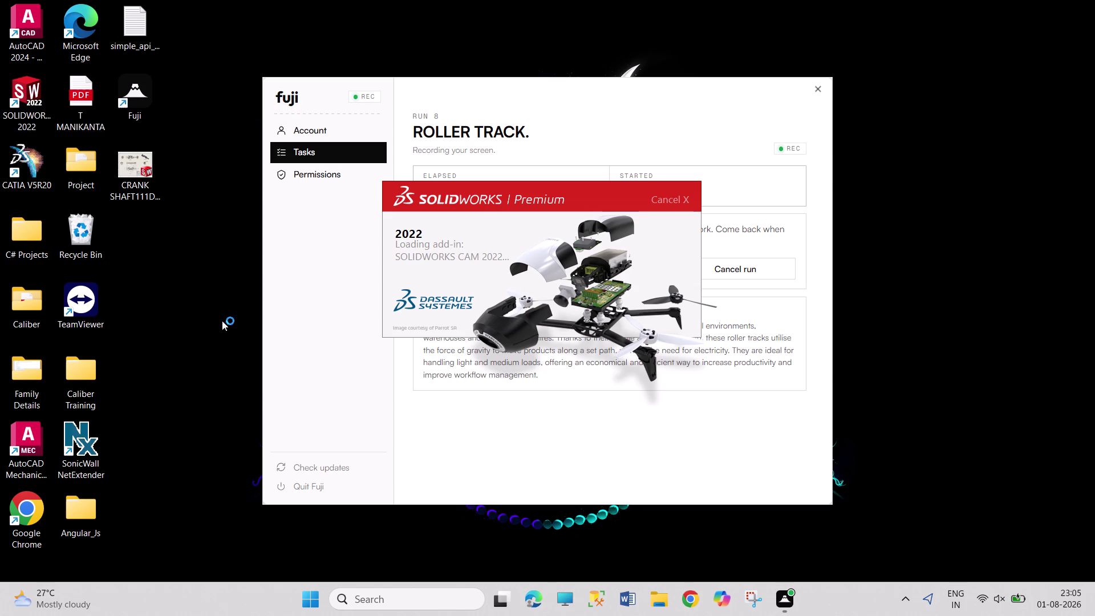
Launch SOLIDWORKS 2022 and open the recent ROLLER TRACK SHEET drawing.
drag(162, 262, 212, 341)
drag(163, 240, 182, 321)
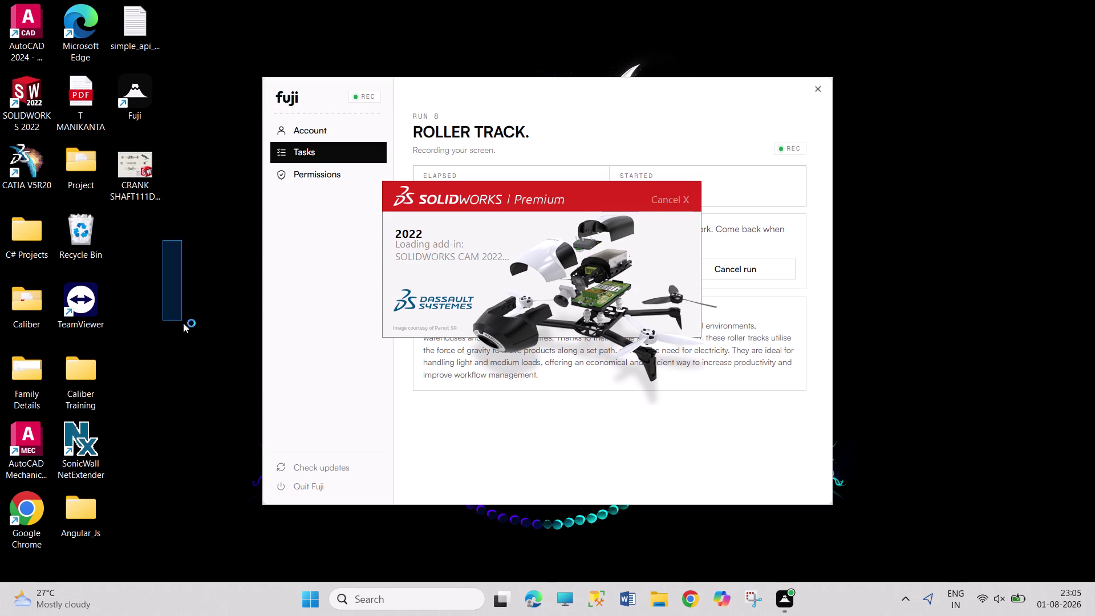
drag(182, 321, 217, 351)
drag(149, 233, 222, 368)
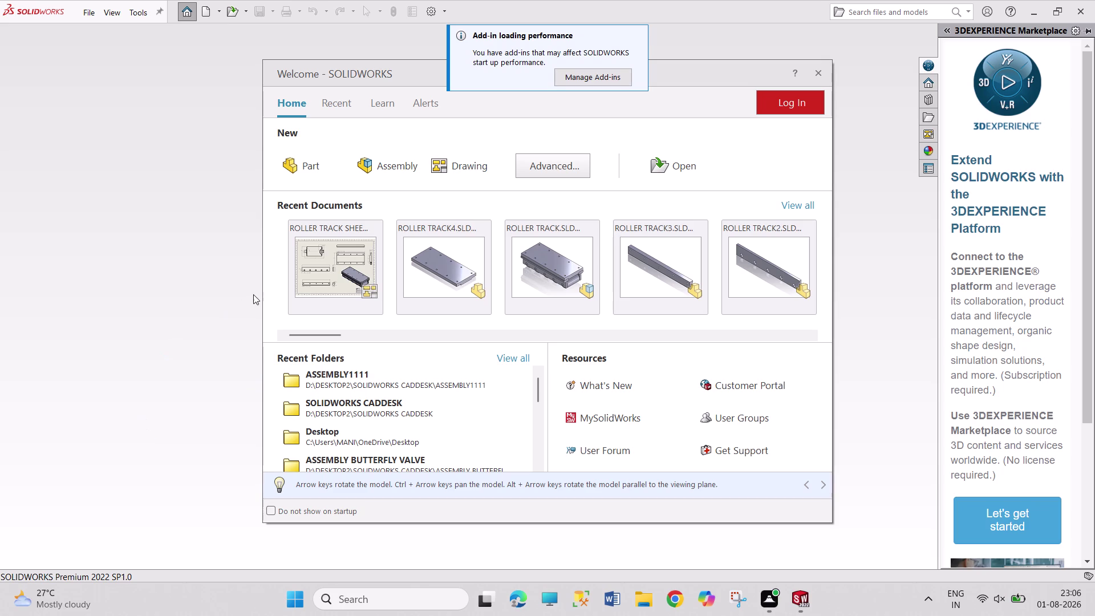
click(321, 270)
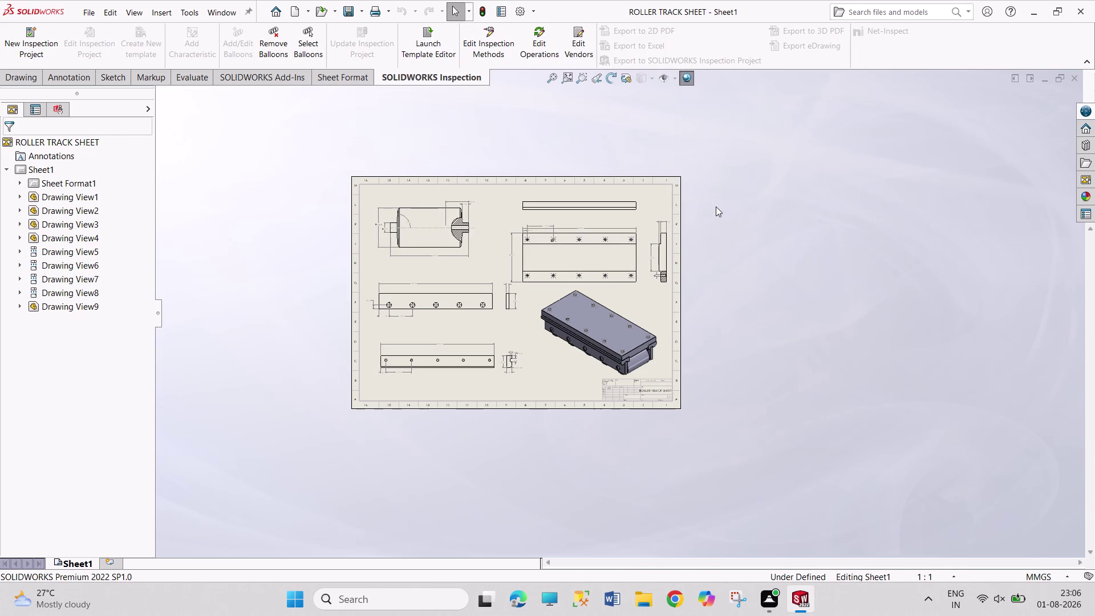
Show the context options for the ROLLER TRACK SHEET drawing item.
right_click(46, 143)
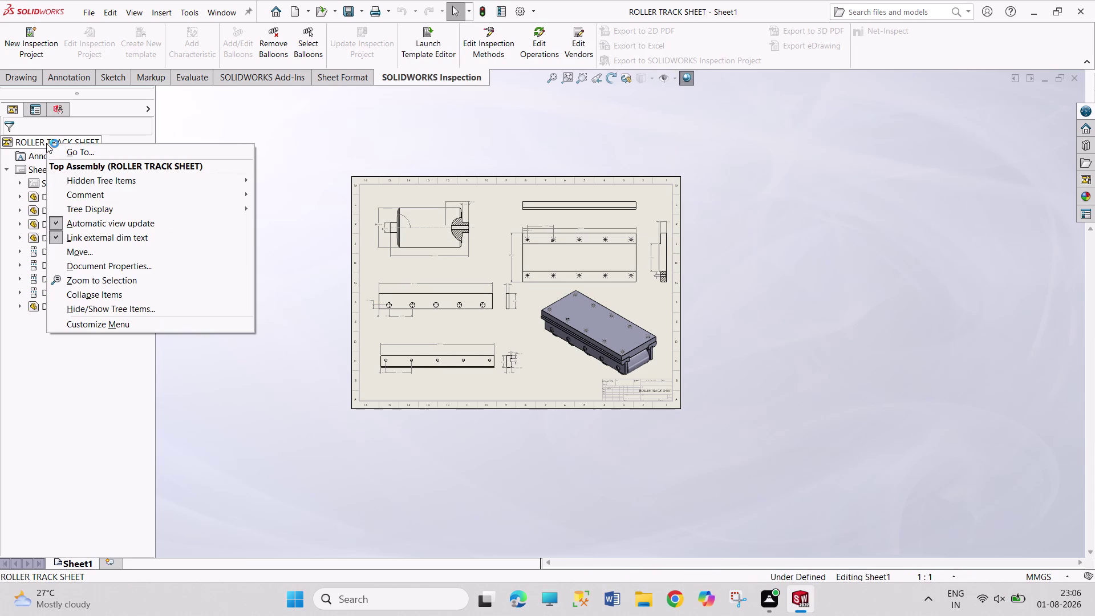
Review Sheet1's properties and close them without making changes.
click(219, 121)
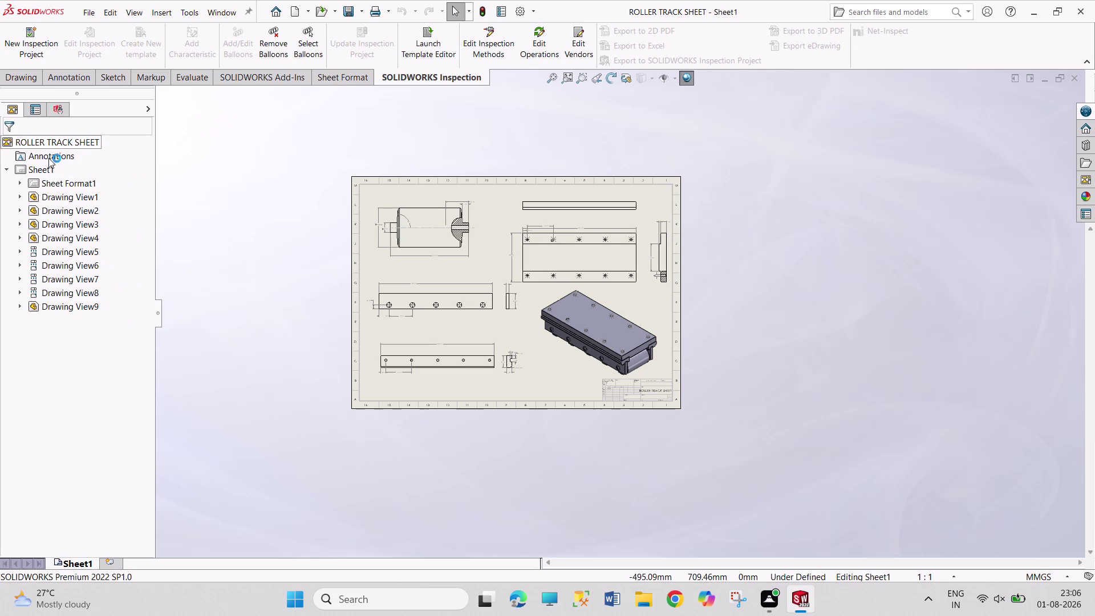
right_click(41, 164)
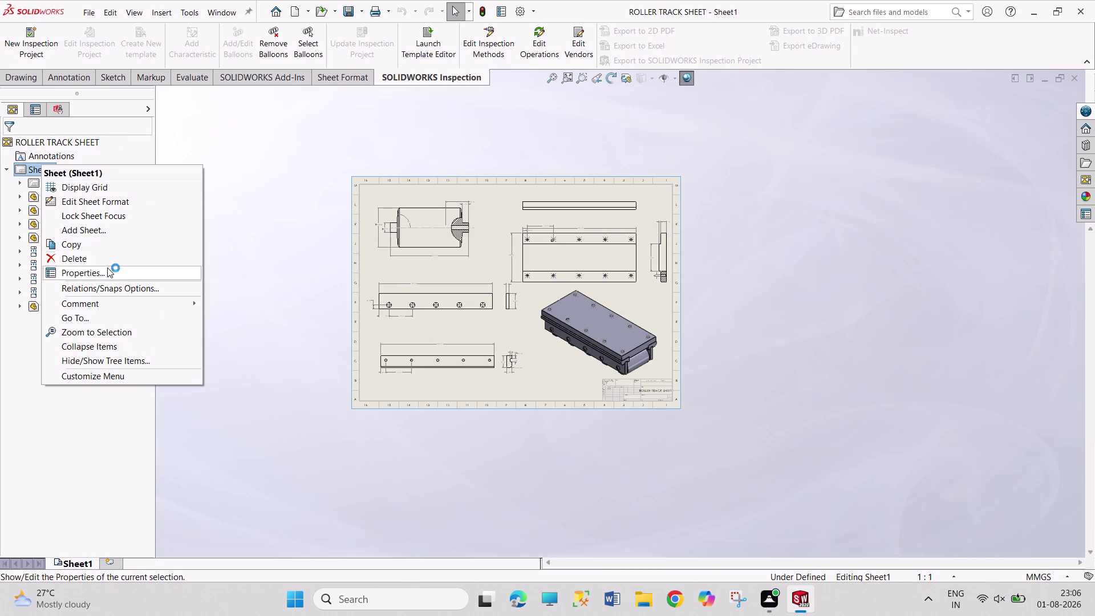
click(109, 272)
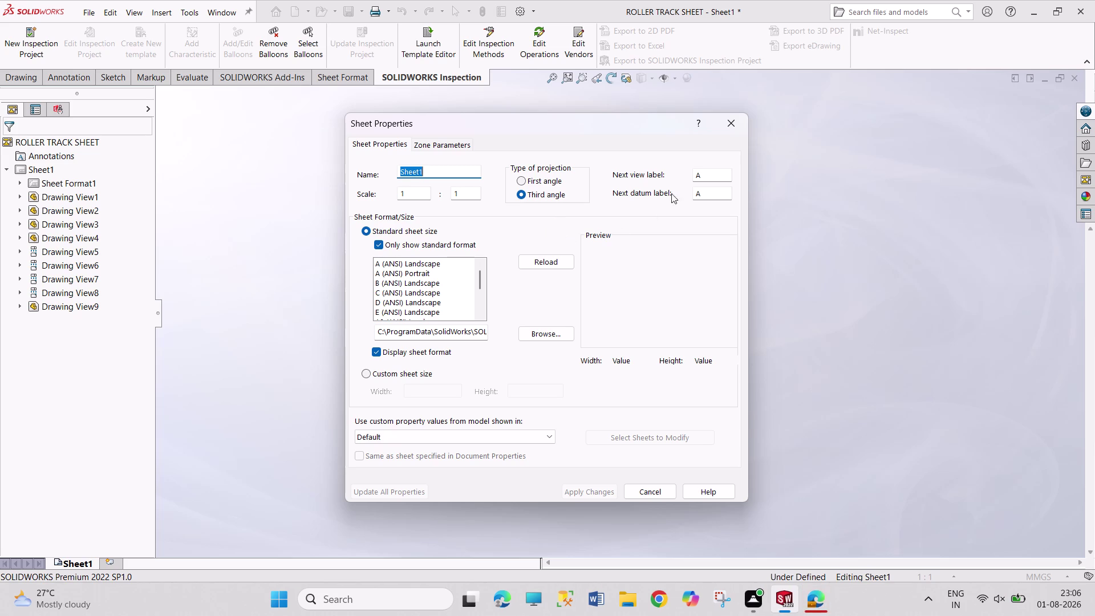
click(726, 133)
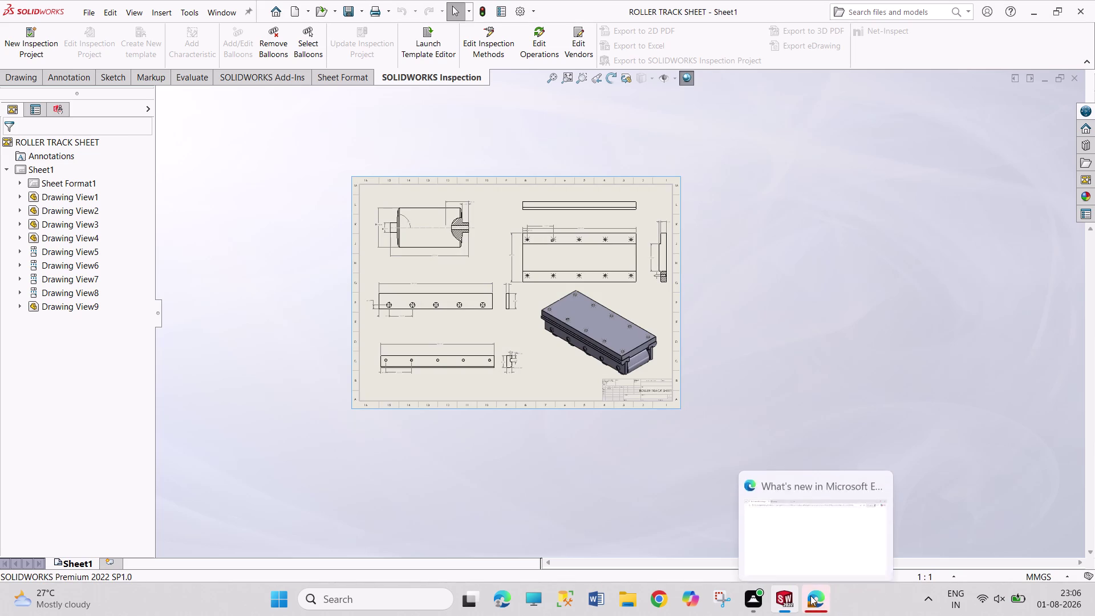
Open Print settings for the current sheet with Microsoft Print to PDF as printer.
click(811, 596)
click(1088, 19)
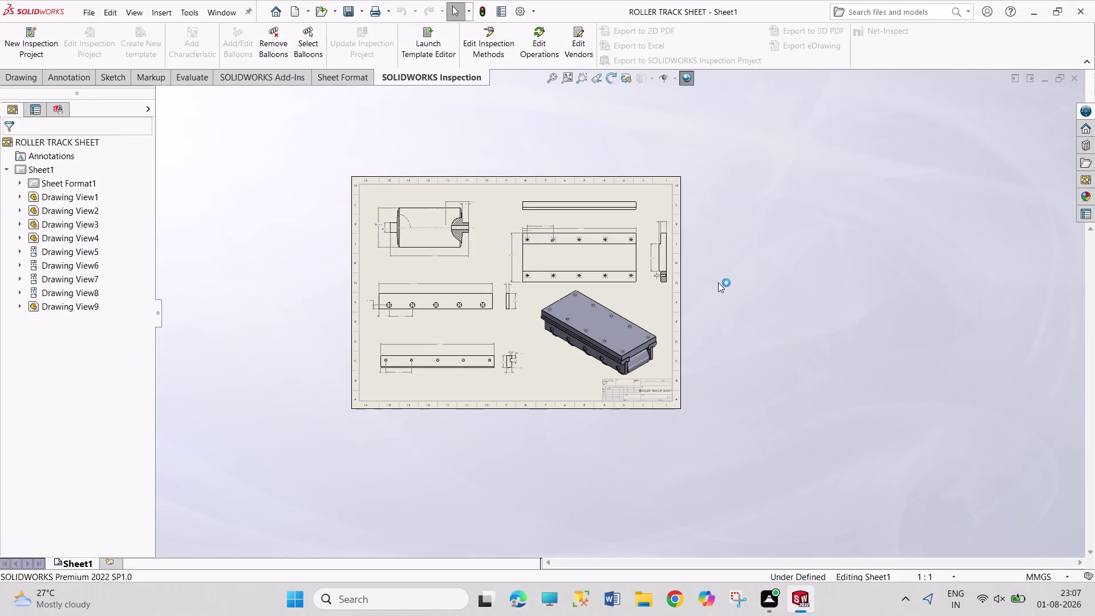
key(ctrl+p)
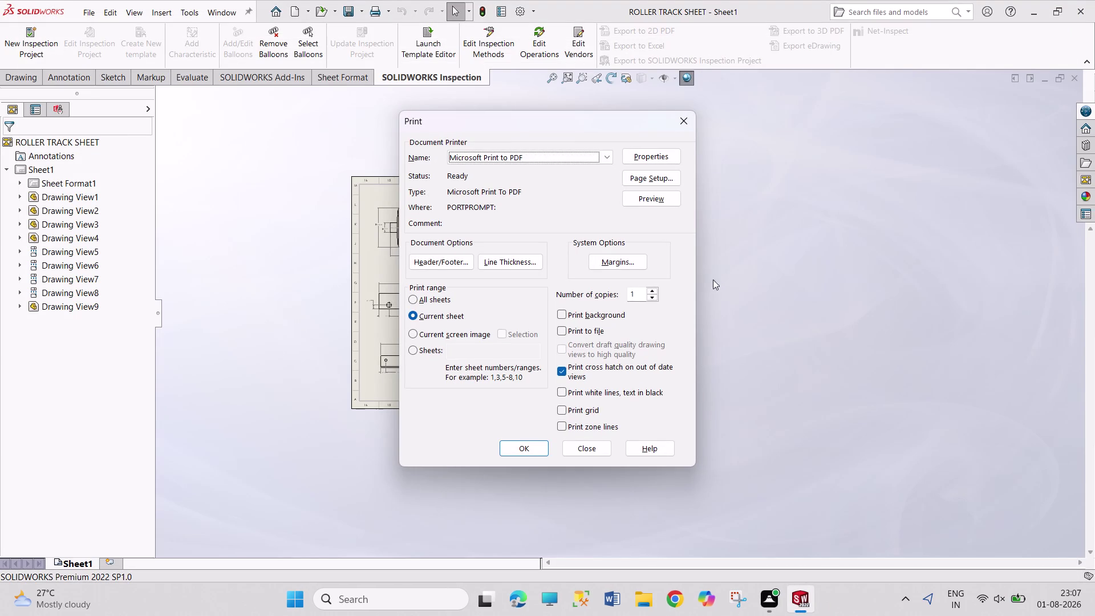
Choose ISOA0 (1189 x 841 mm) paper in the PDF page setup and confirm.
click(669, 177)
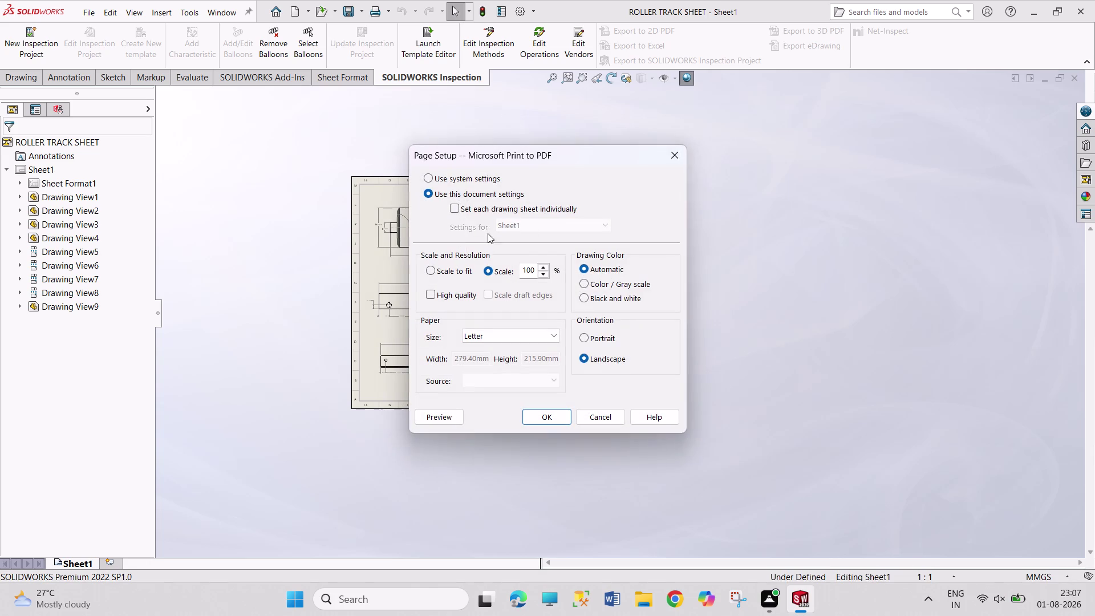
click(547, 332)
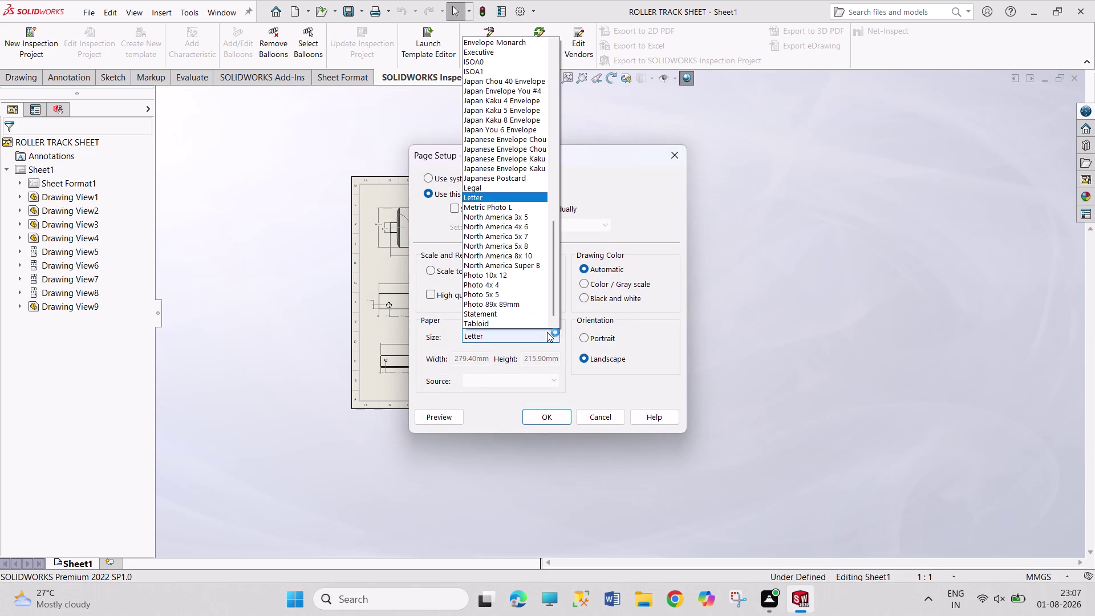
scroll(down, 3)
scroll(down, 3)
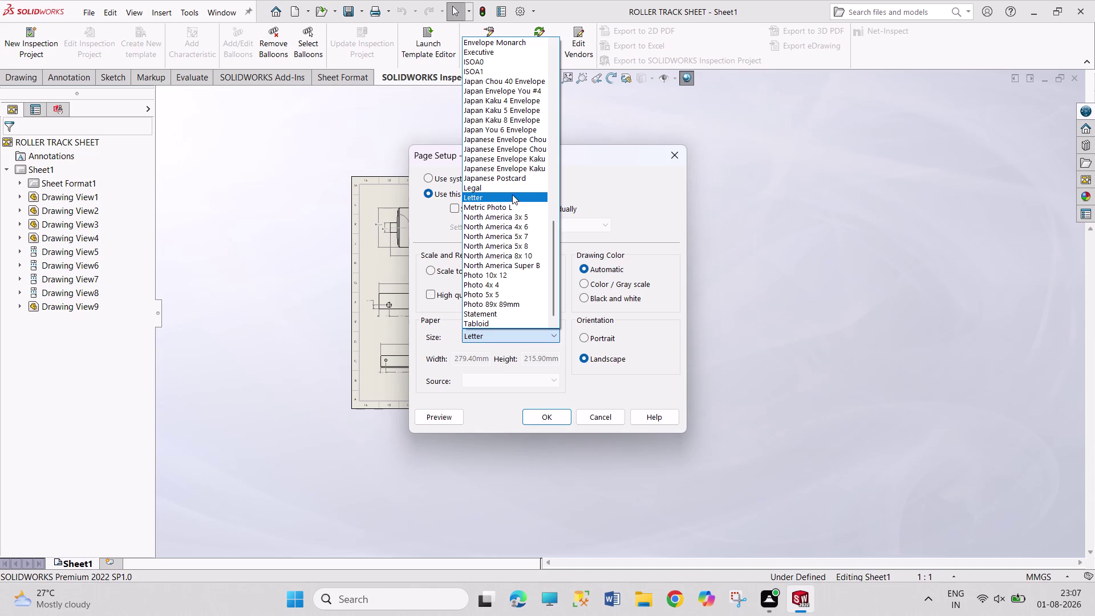
scroll(up, 3)
scroll(up, 3)
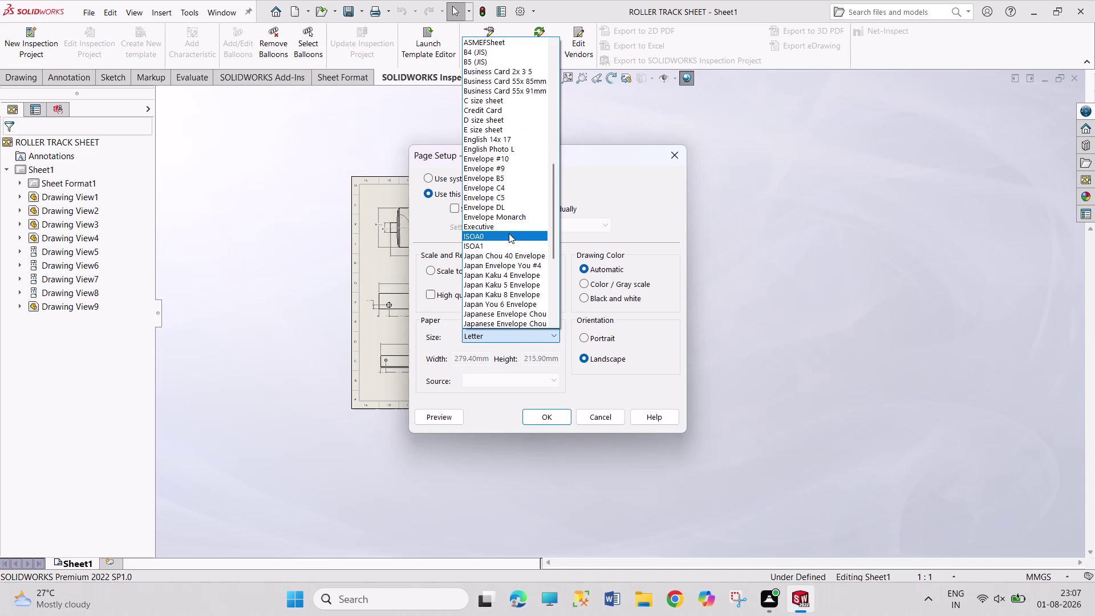
click(509, 233)
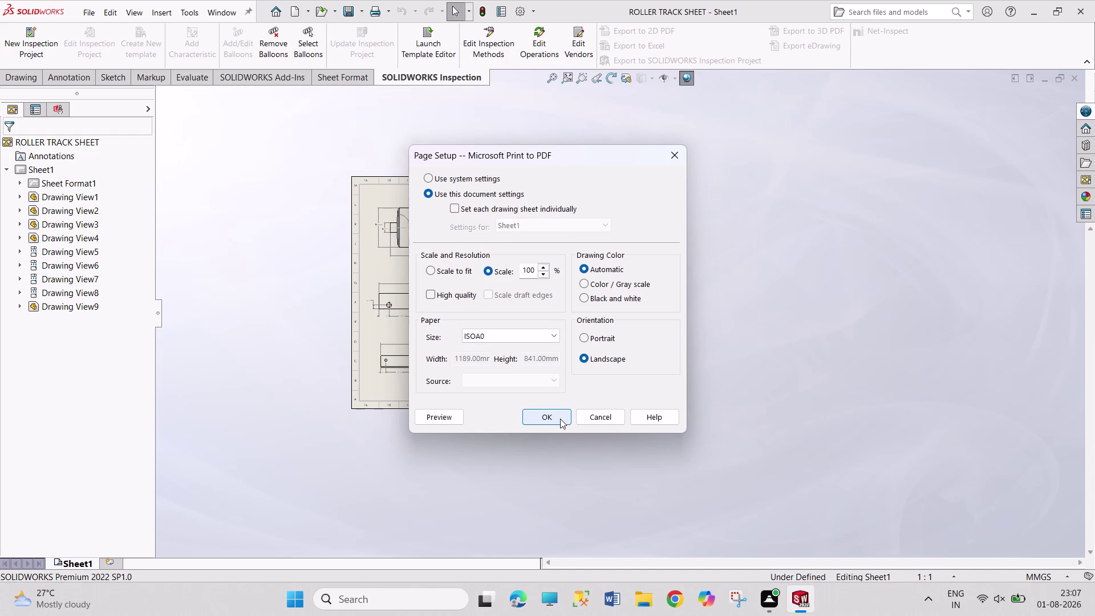